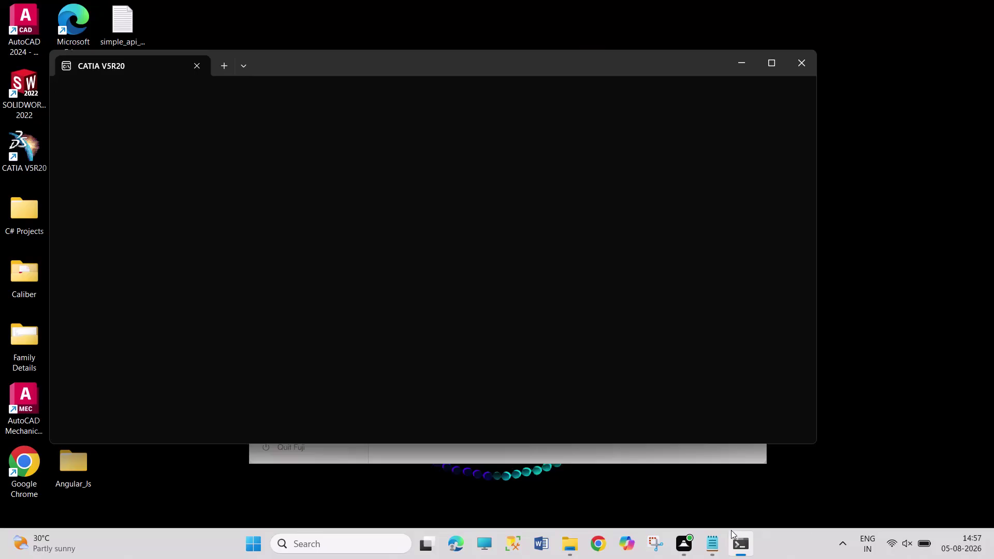
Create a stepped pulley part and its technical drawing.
Close the empty CATIA V5R20 terminal window and relaunch CATIA V5R20 from its desktop shortcut.
click(806, 63)
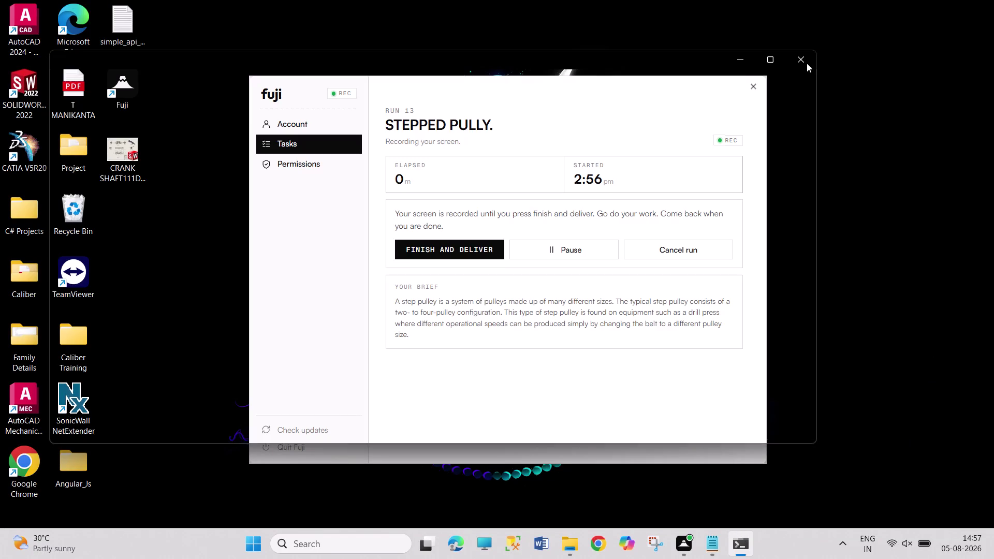
double_click(31, 145)
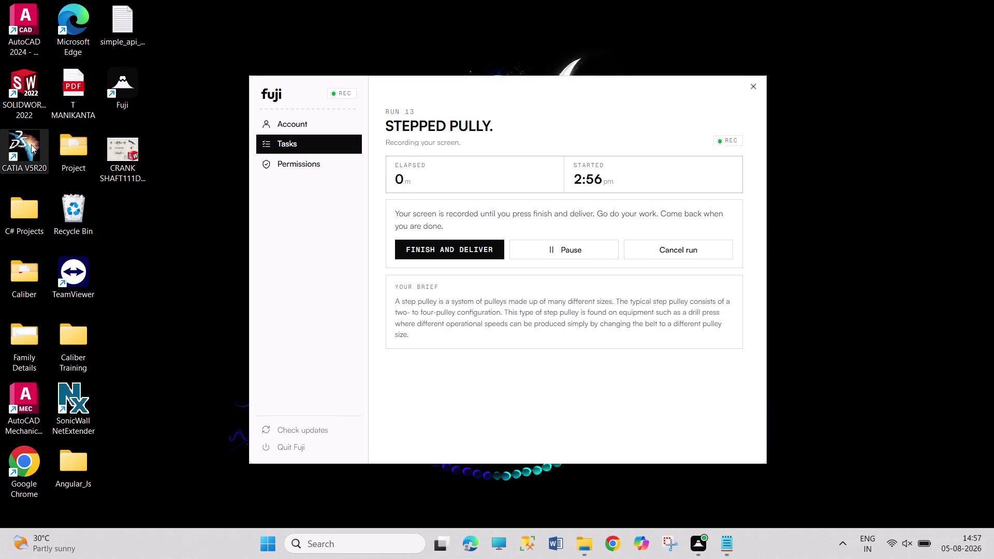